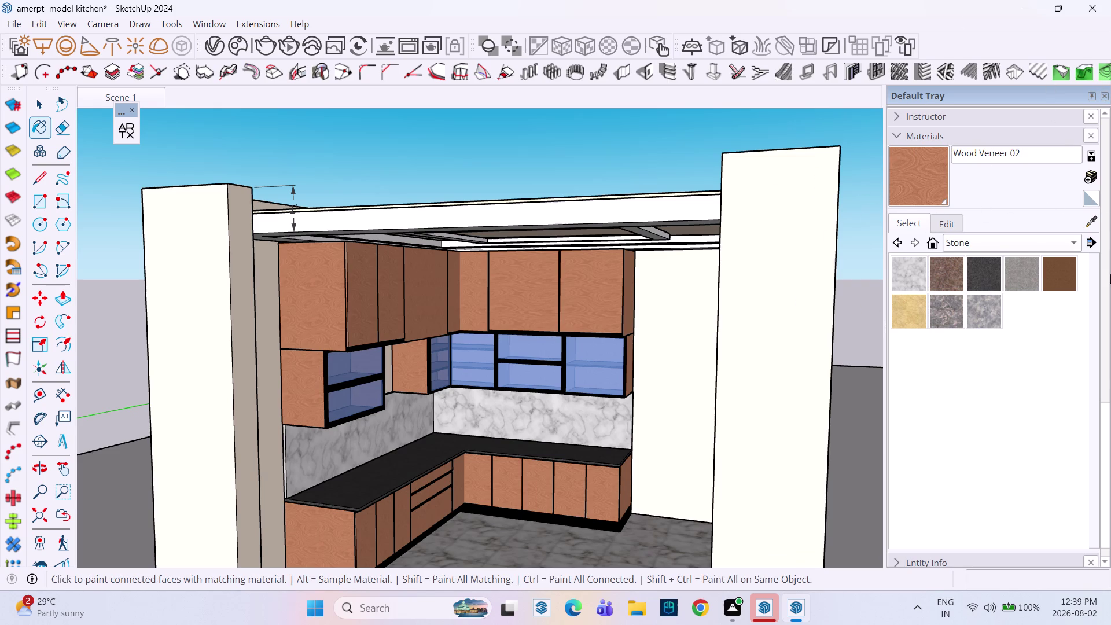
Orbit low under the wall cabinets to look up at the recessed ceiling, then start an interactive render.
key(Escape)
middle_drag(541, 429, 542, 419)
middle_click(542, 418)
key(Escape)
middle_drag(537, 408, 539, 394)
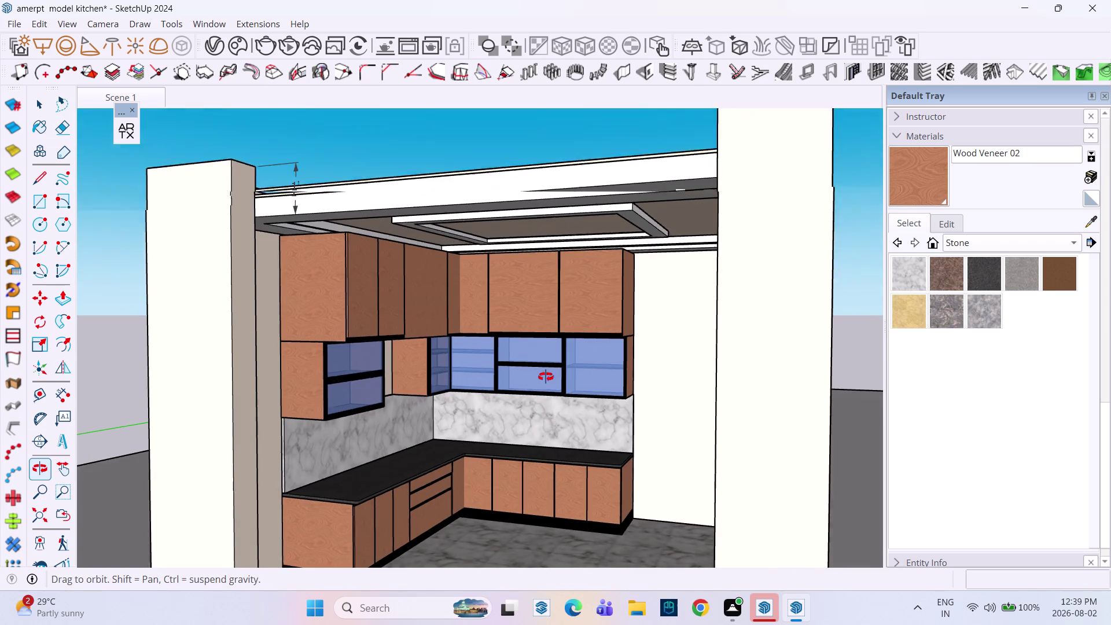
middle_drag(538, 393, 517, 350)
scroll(up, 3)
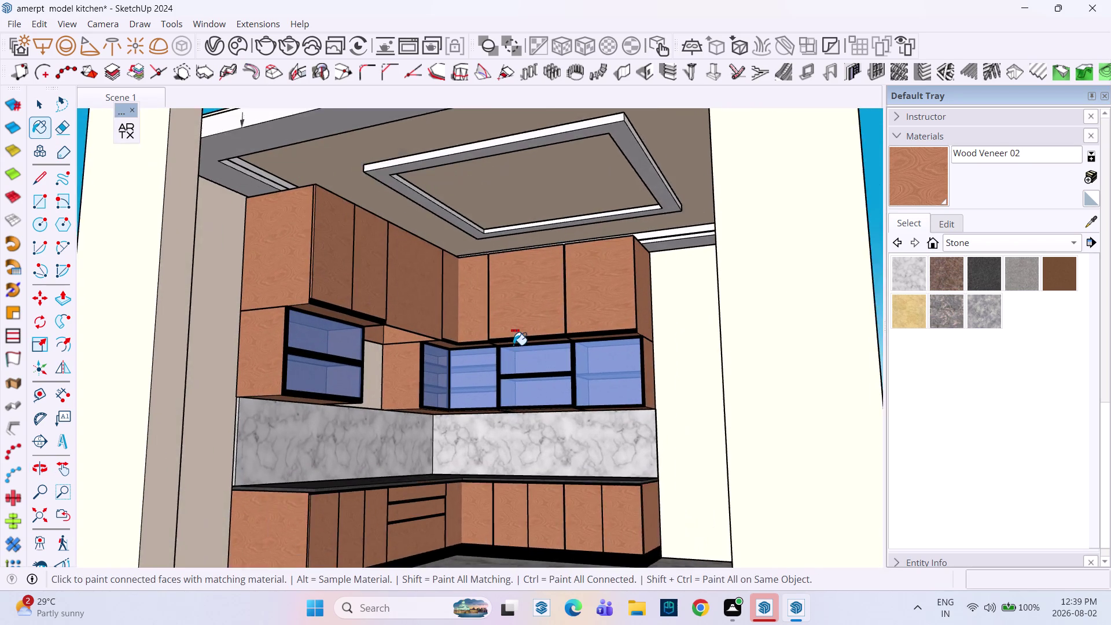
scroll(up, 3)
middle_drag(521, 332, 553, 297)
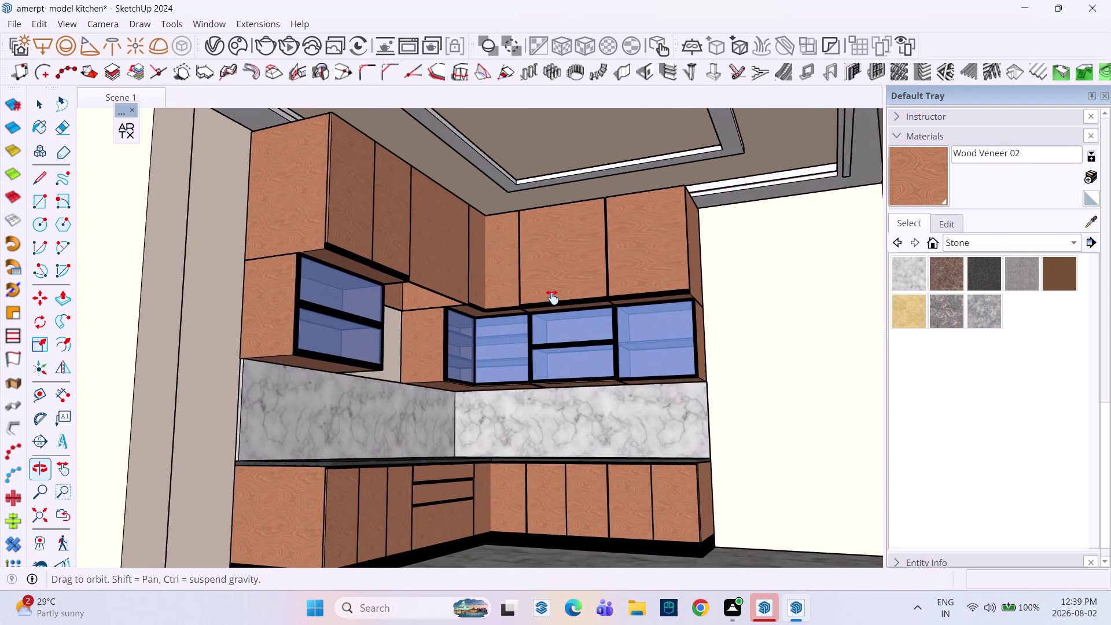
middle_drag(554, 297, 529, 279)
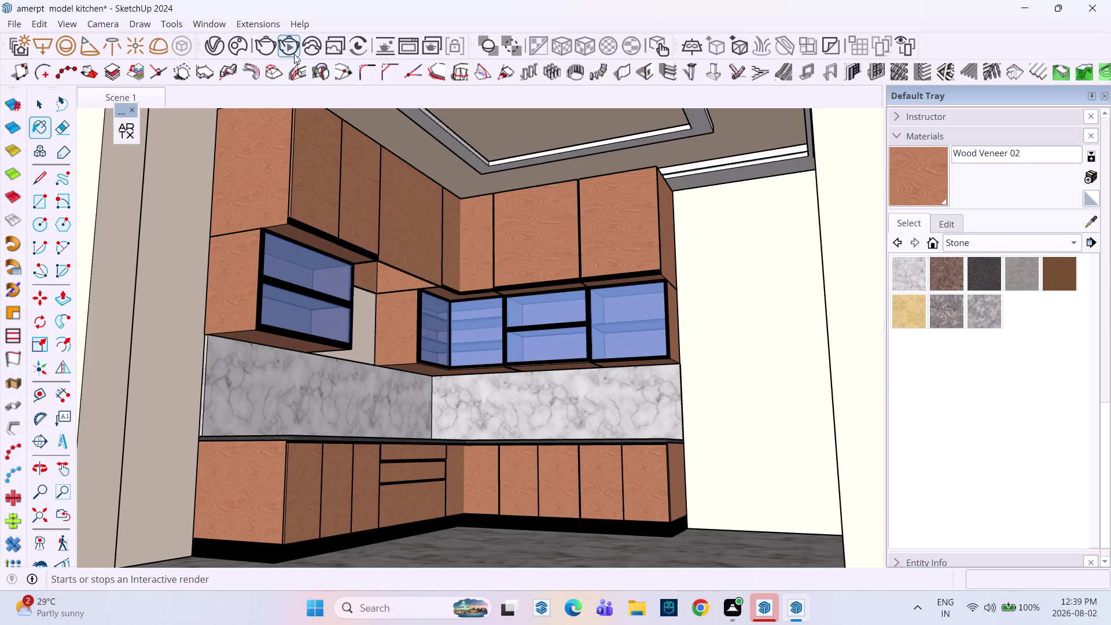
click(297, 52)
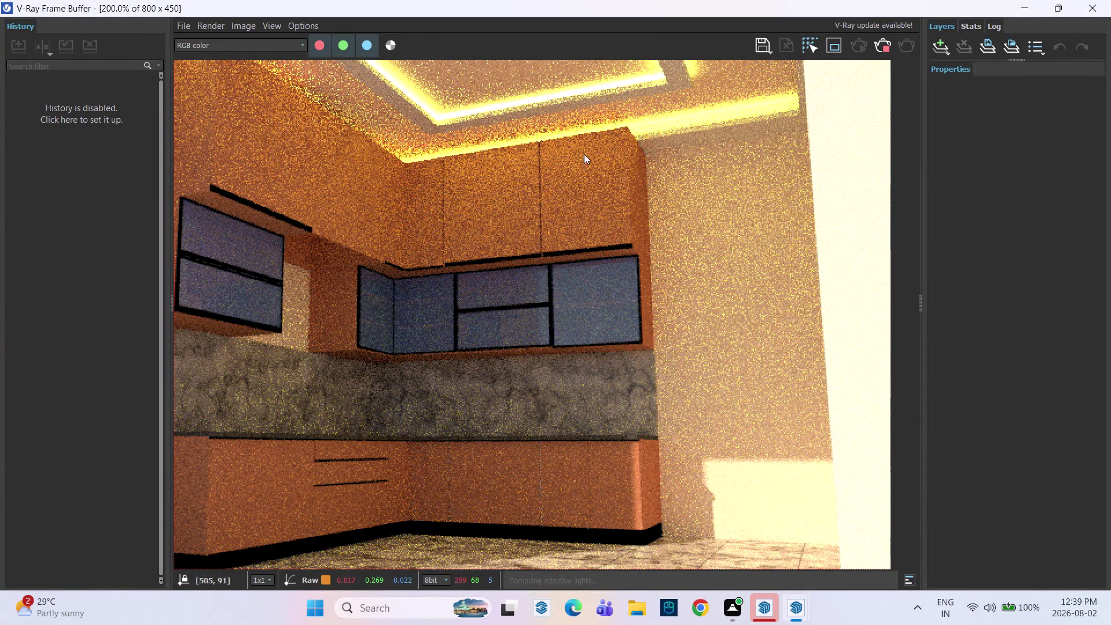
Stop the first render, nudge the camera angle slightly, and render the adjusted view.
click(885, 50)
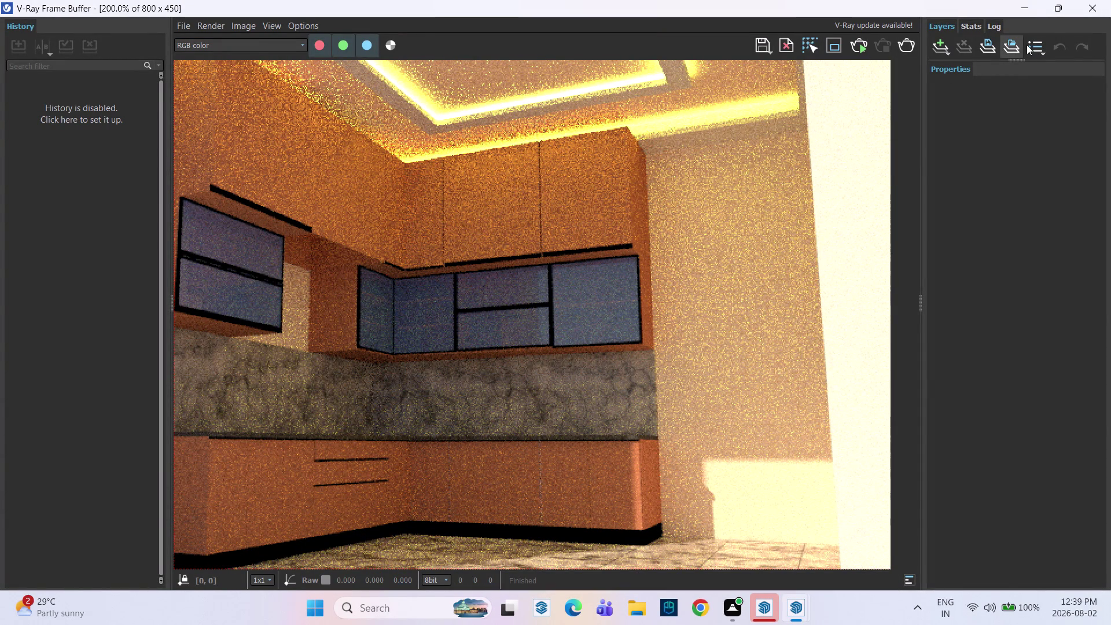
click(1084, 8)
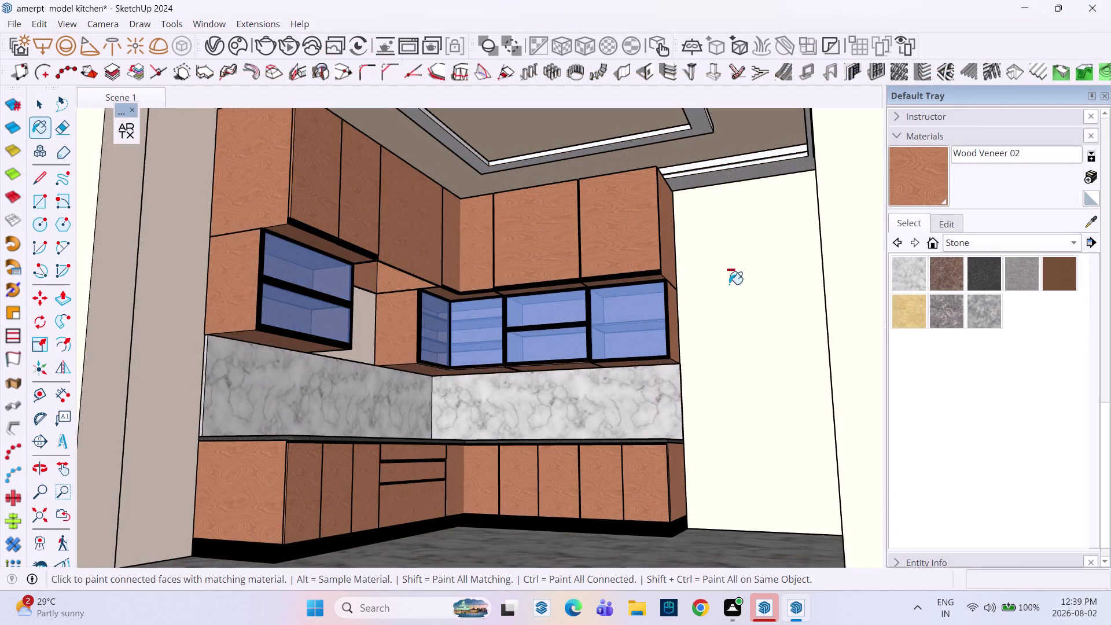
scroll(down, 3)
middle_drag(505, 354, 517, 366)
click(294, 53)
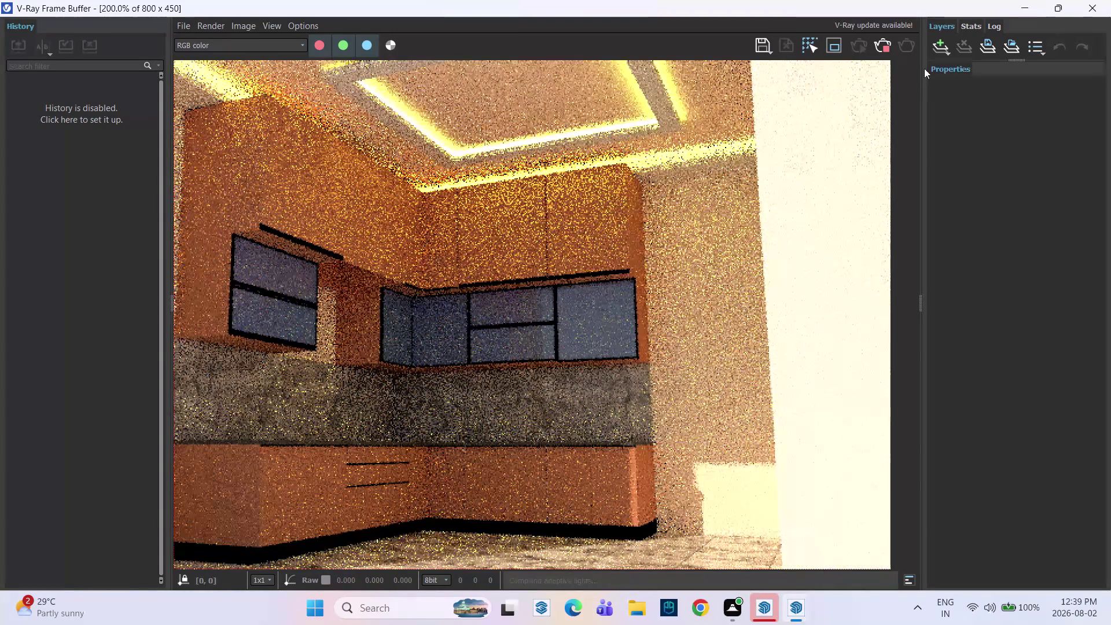
Refine the view during rendering and stop once the cove-lit image looks clean.
scroll(down, 3)
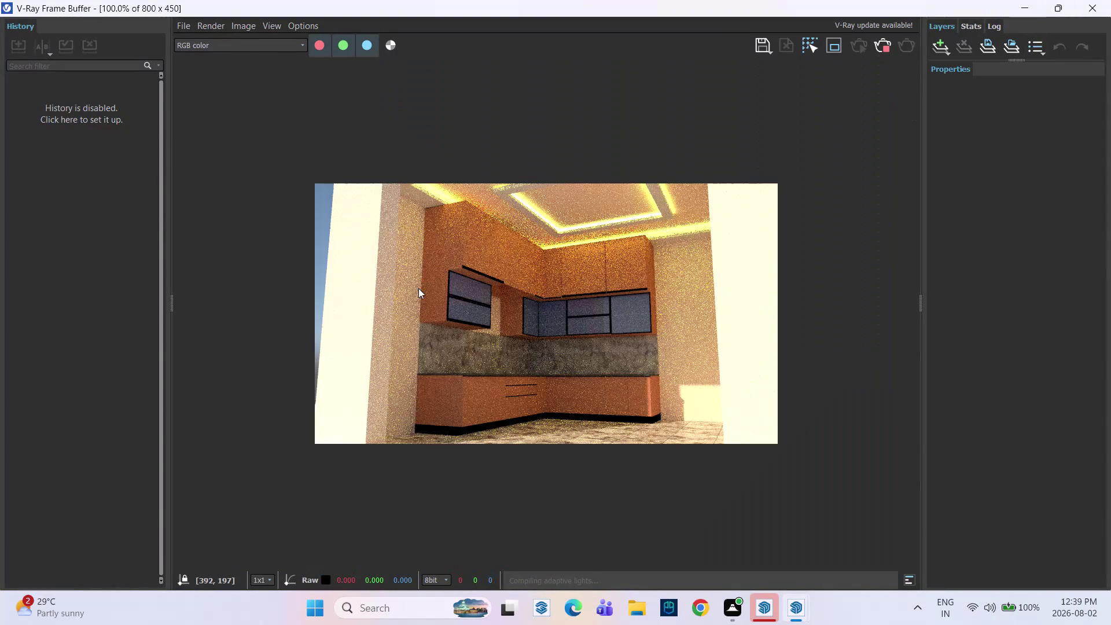
middle_drag(480, 308, 472, 318)
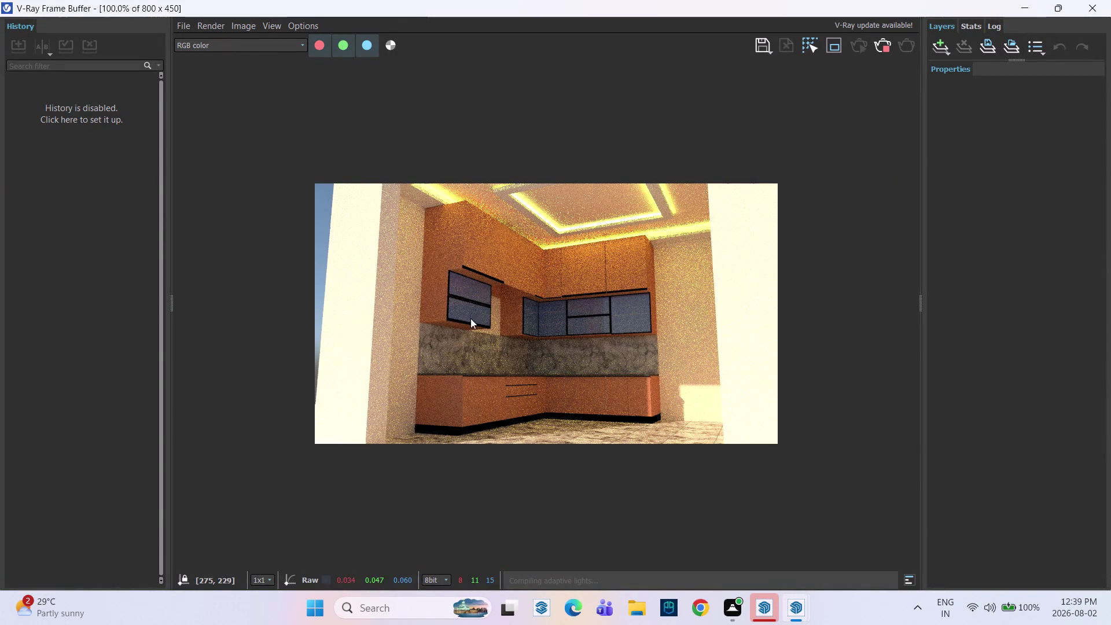
middle_drag(472, 318, 456, 322)
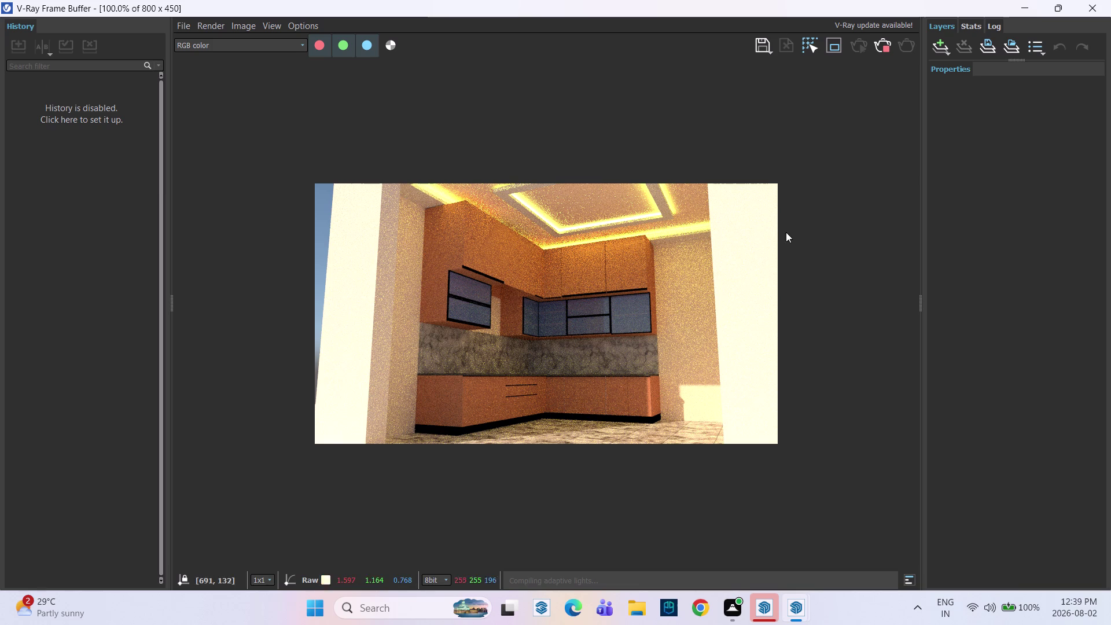
click(883, 50)
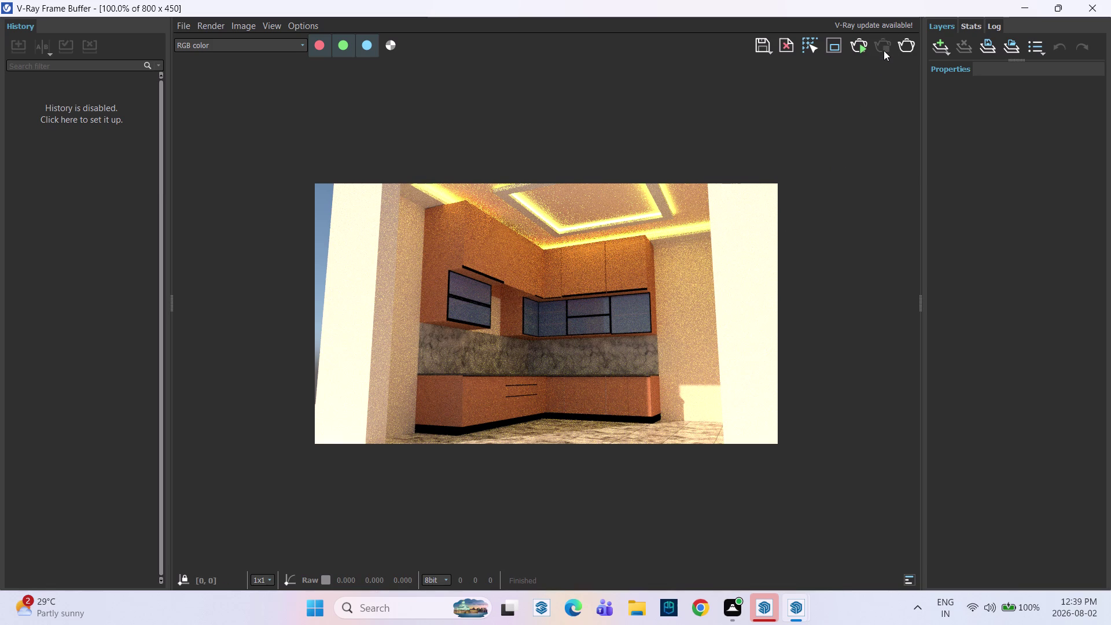
Adjust the view further and return to the SketchUp kitchen model.
middle_drag(558, 449, 542, 457)
middle_drag(542, 457, 525, 468)
scroll(up, 3)
scroll(down, 3)
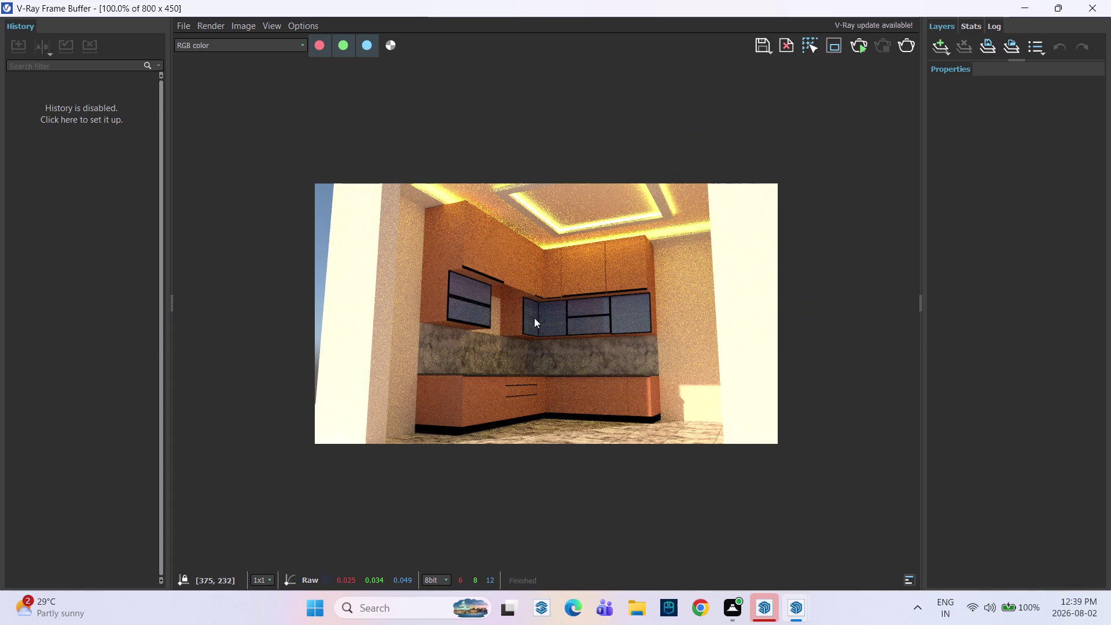
middle_drag(593, 309, 586, 364)
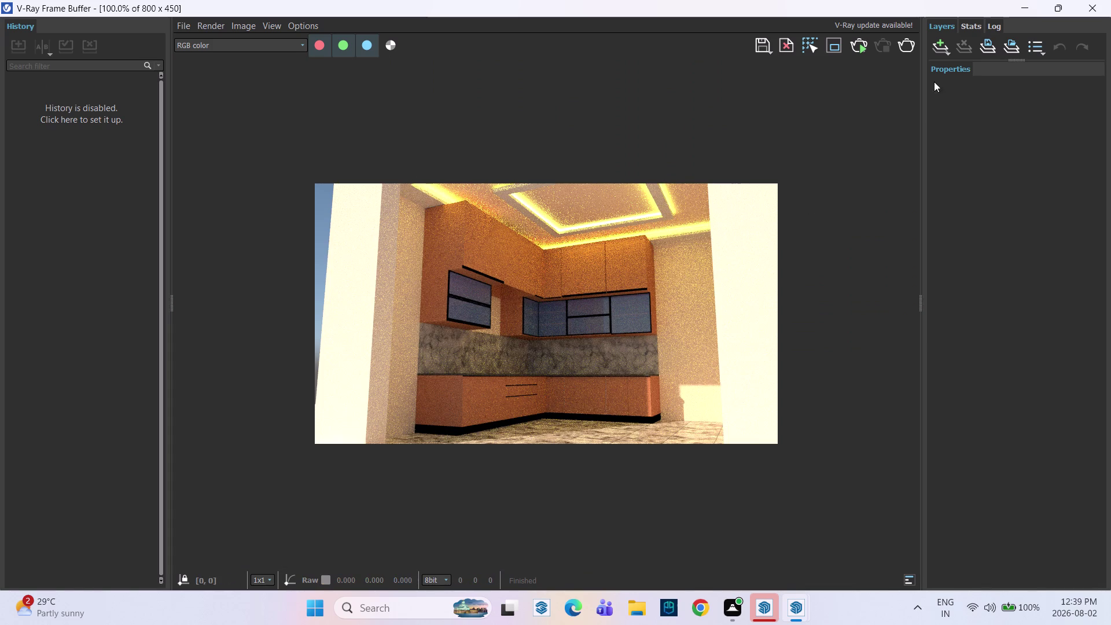
click(1110, 0)
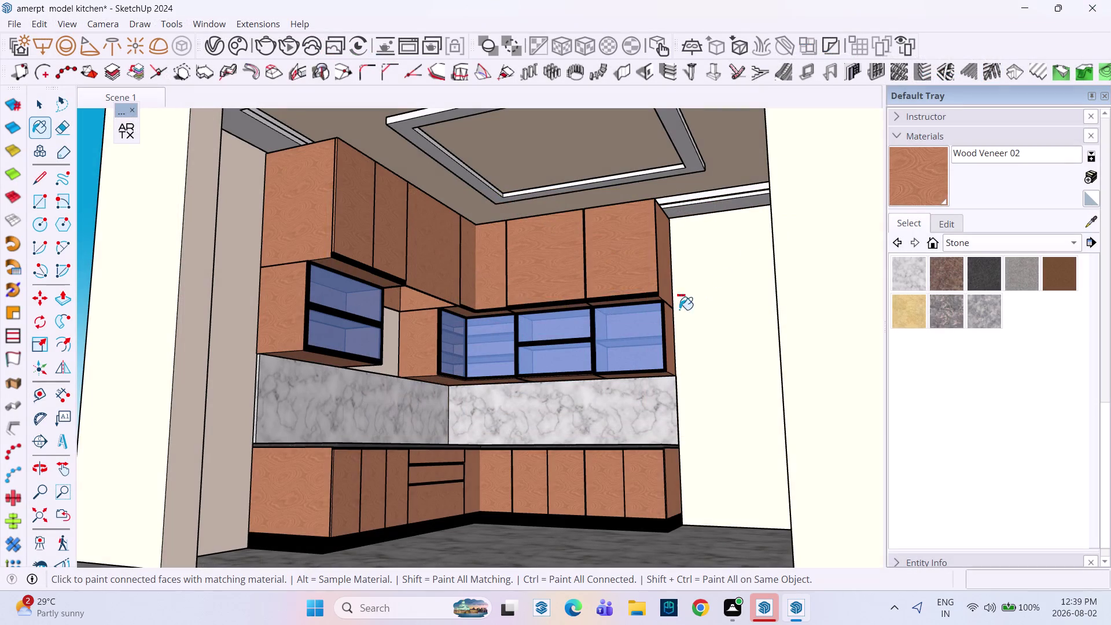
Orbit to a straight, eye-level frontal view of the L-shaped kitchen and countertops.
middle_drag(494, 321, 481, 376)
middle_drag(485, 351, 505, 290)
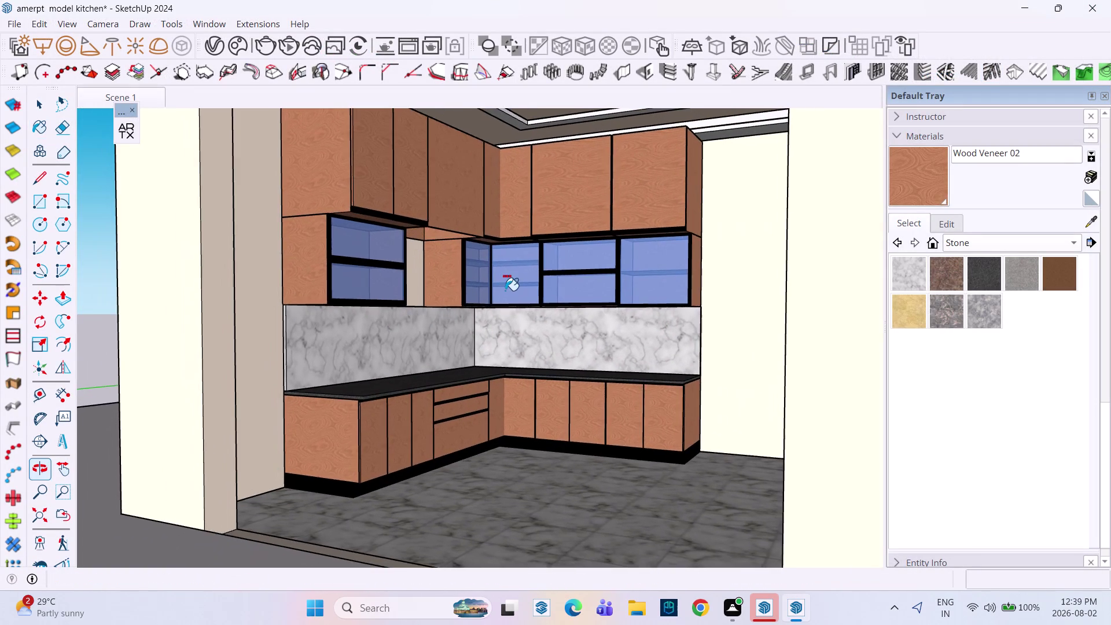
middle_drag(506, 290, 472, 332)
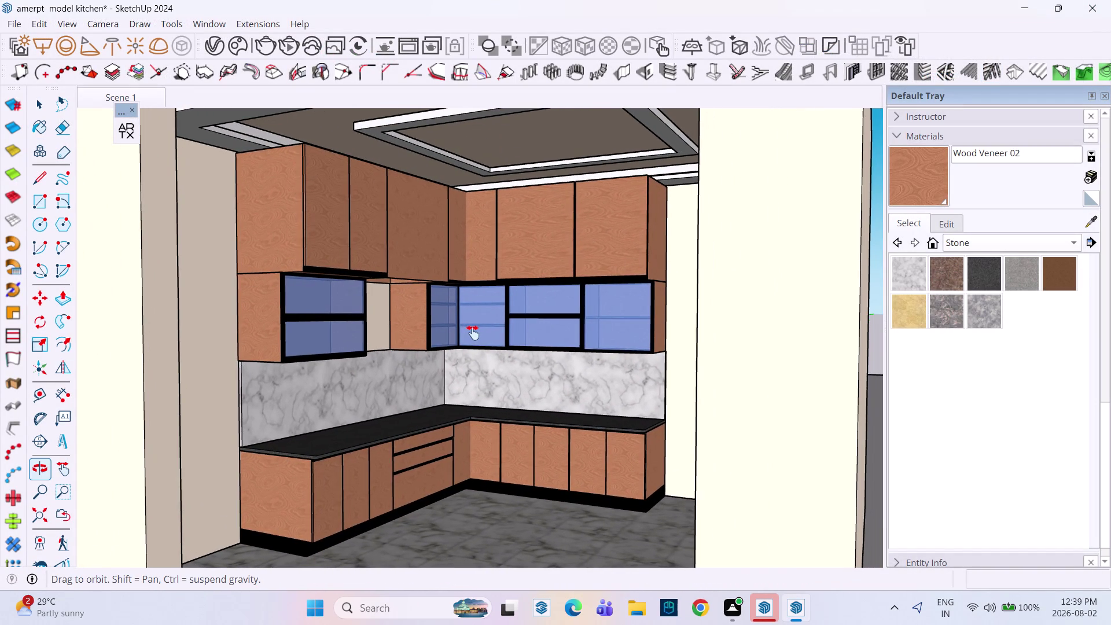
middle_drag(473, 333, 466, 338)
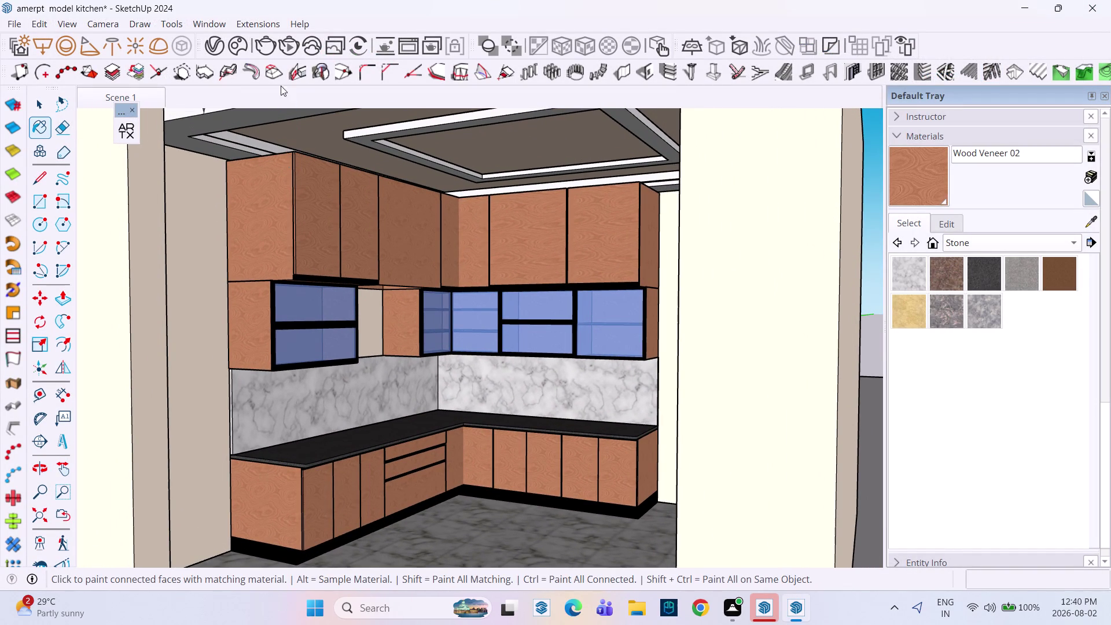
Render the frontal view interactively at 200% frame buffer zoom, then stop and return.
click(292, 48)
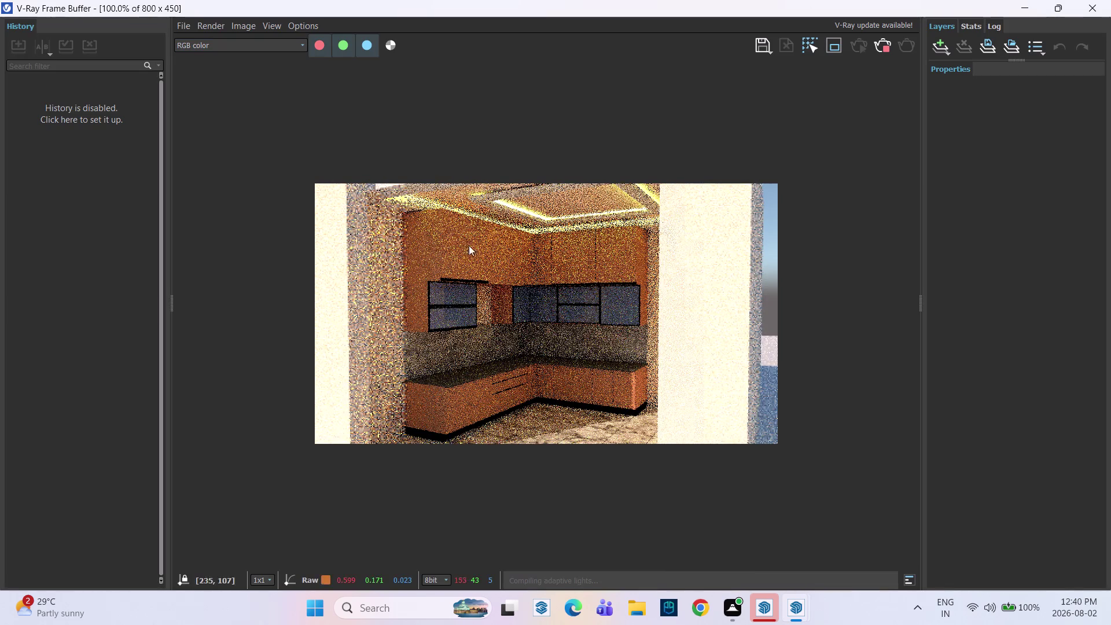
scroll(up, 3)
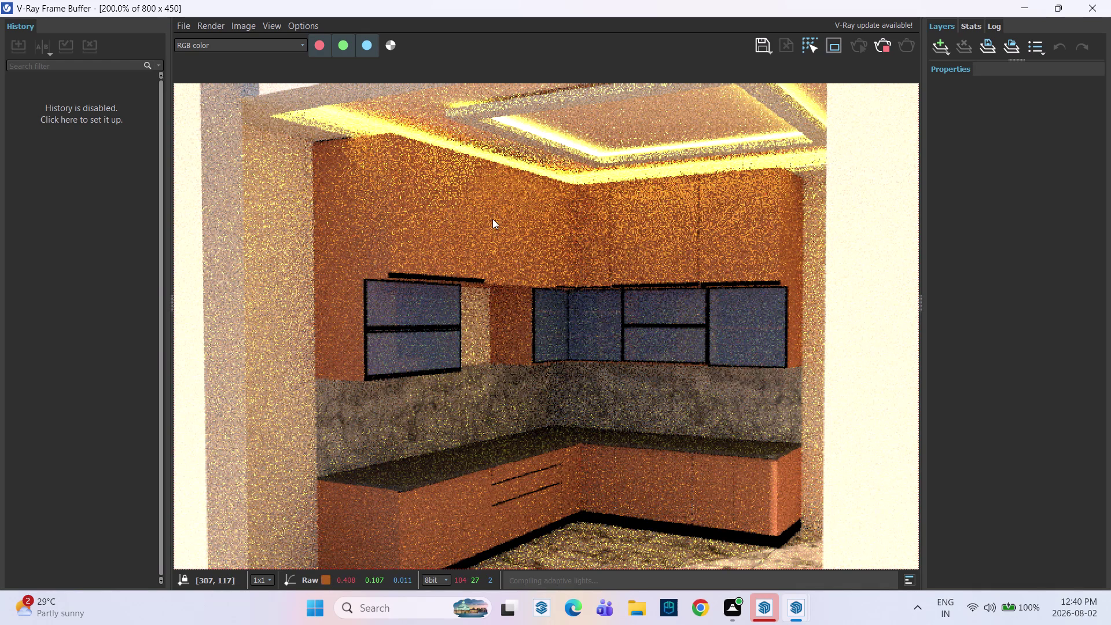
click(887, 50)
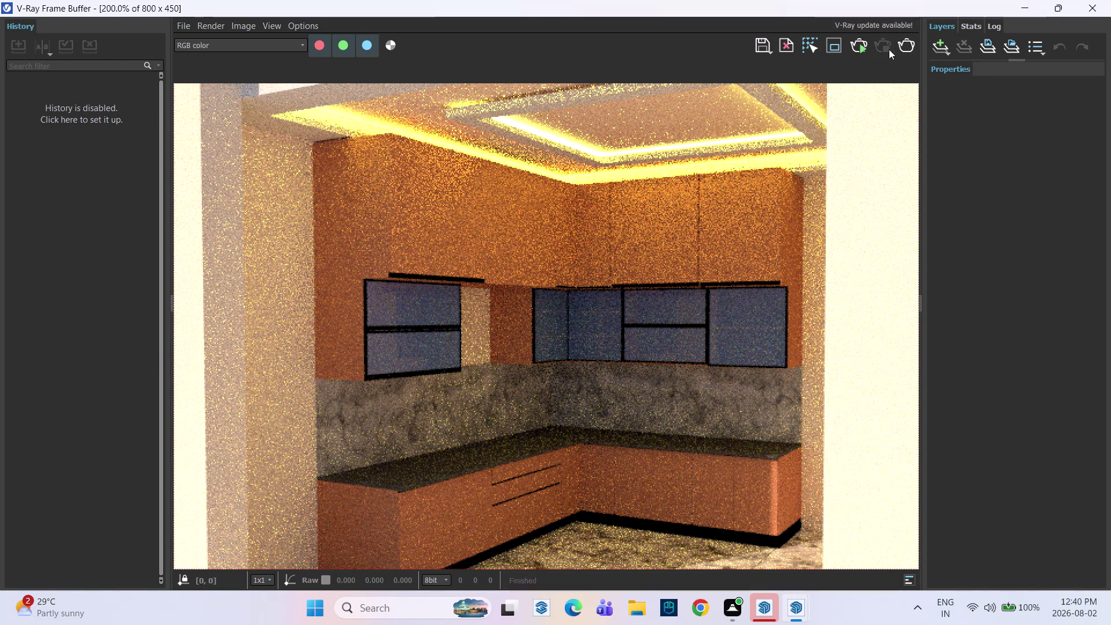
click(1091, 4)
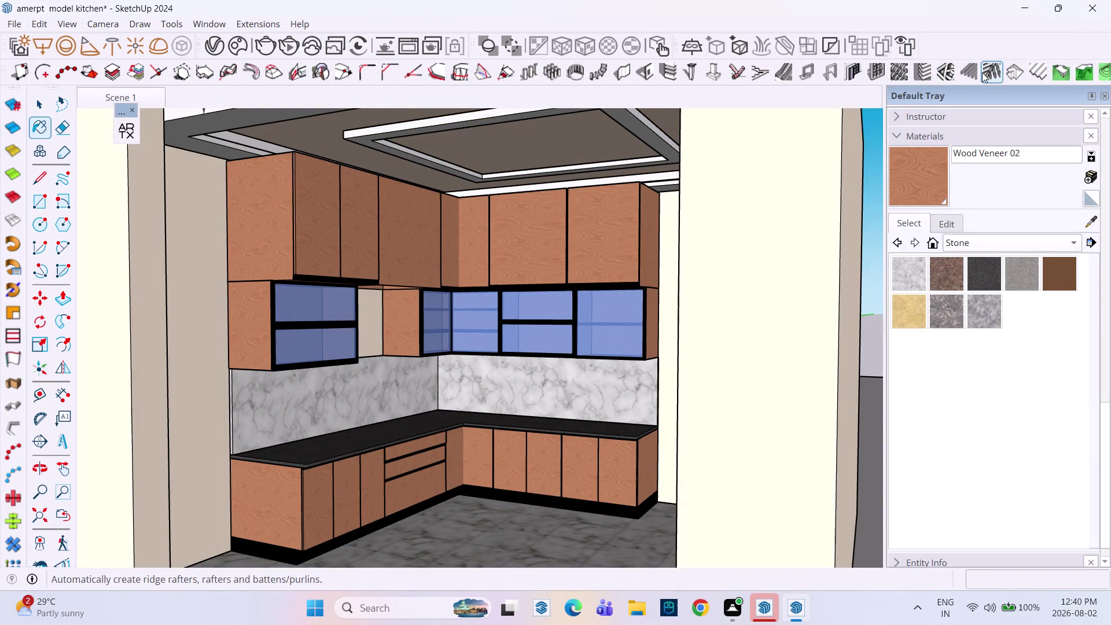
double_click(224, 51)
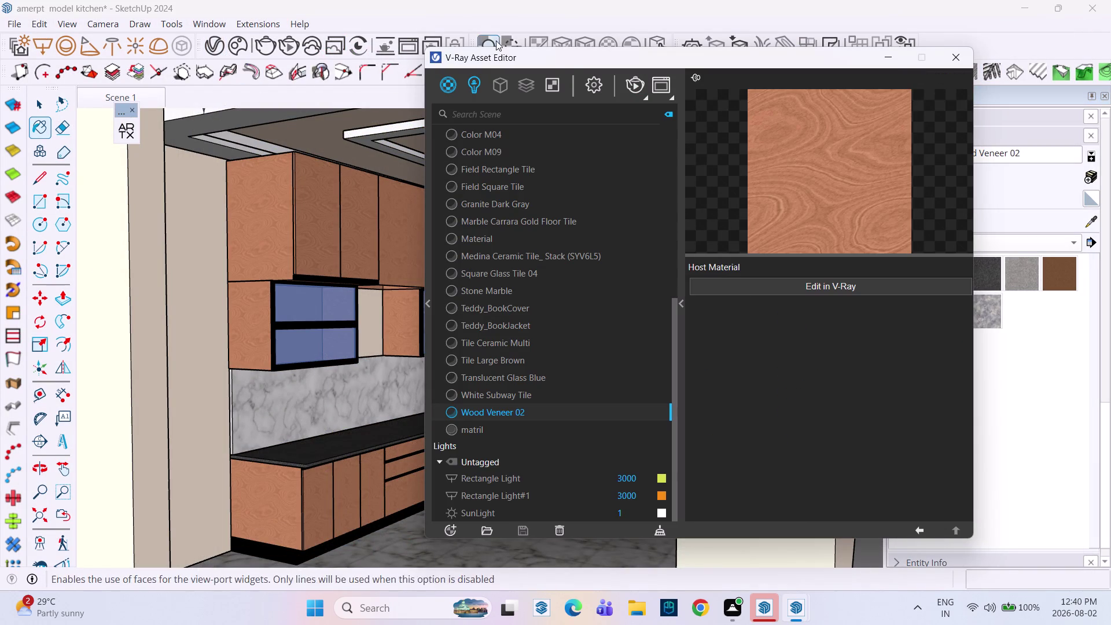
Show the Asset Editor's Render Output settings with the 800 × 450, 16:9 image size.
click(582, 82)
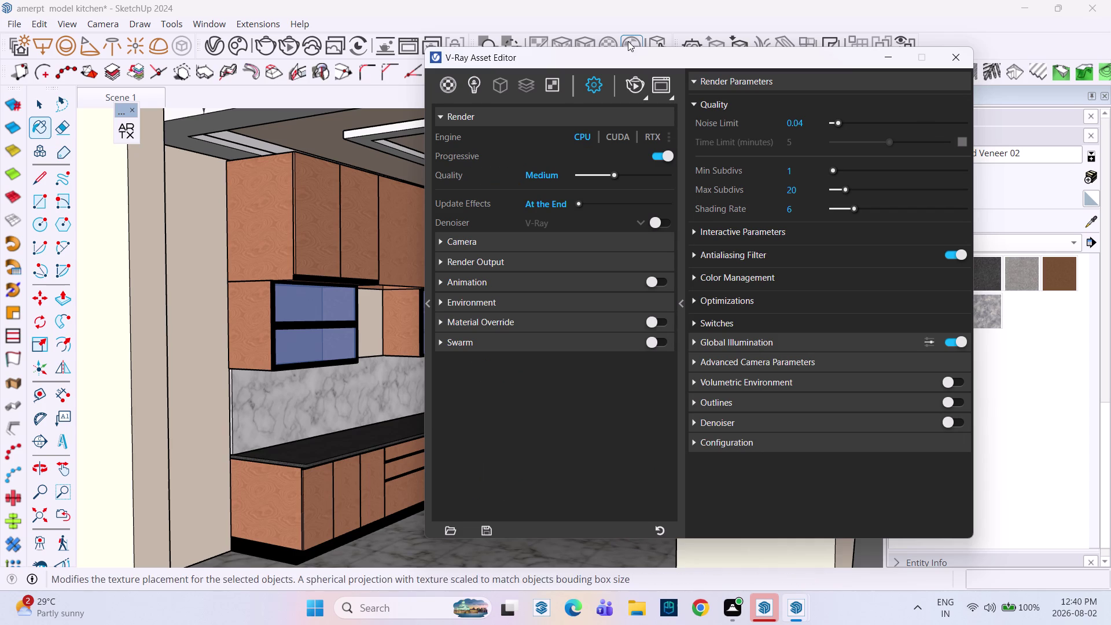
click(504, 263)
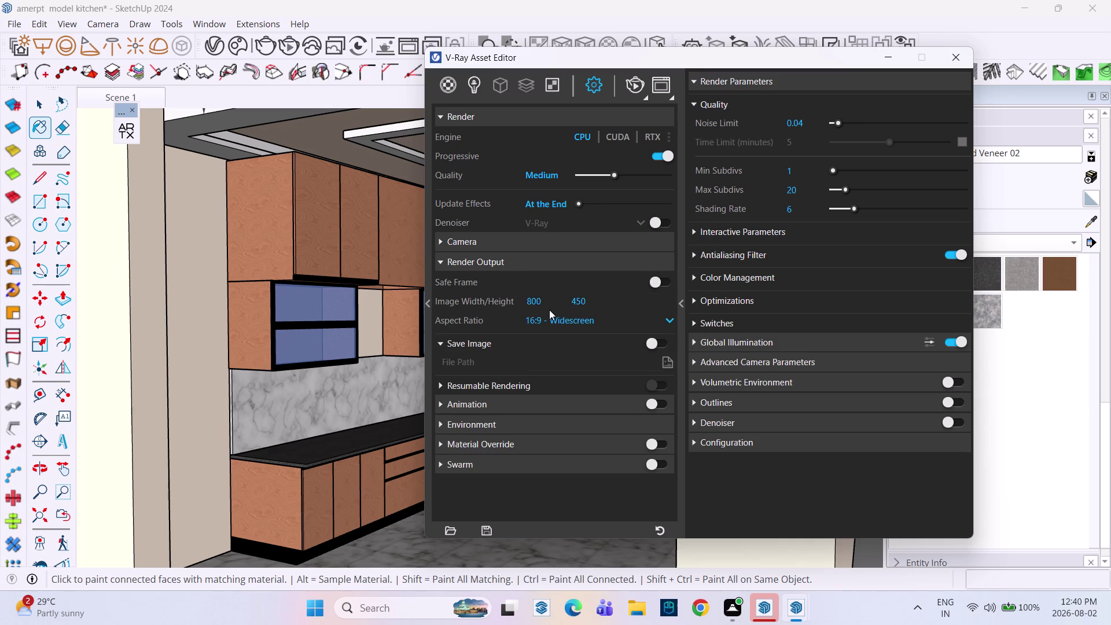